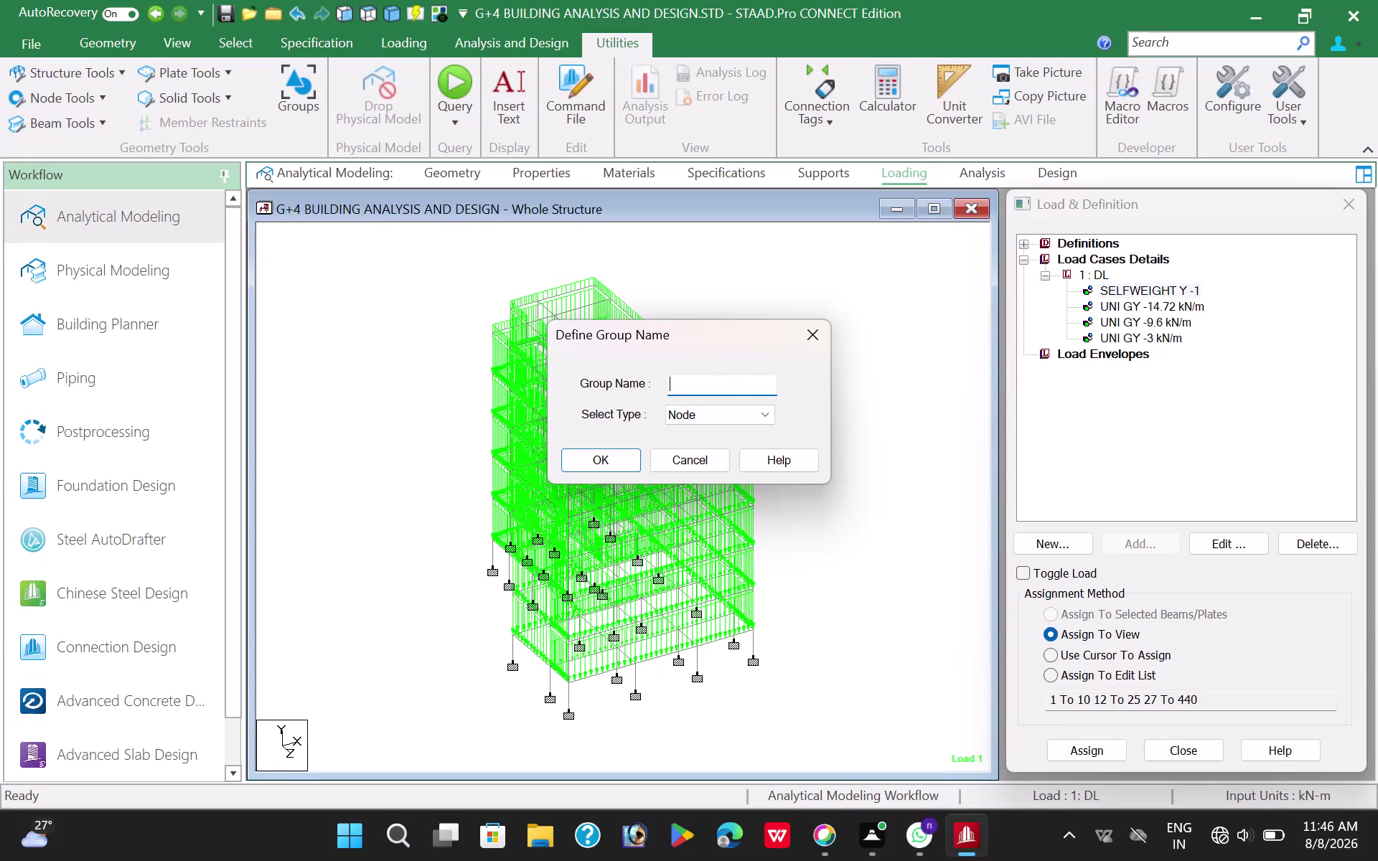
Name the new group 01OW-2DL-2LL, set its type to Floor, and confirm.
key(0)
key(1)
key(minus)
key(BackSpace)
text(OW)
key(minus)
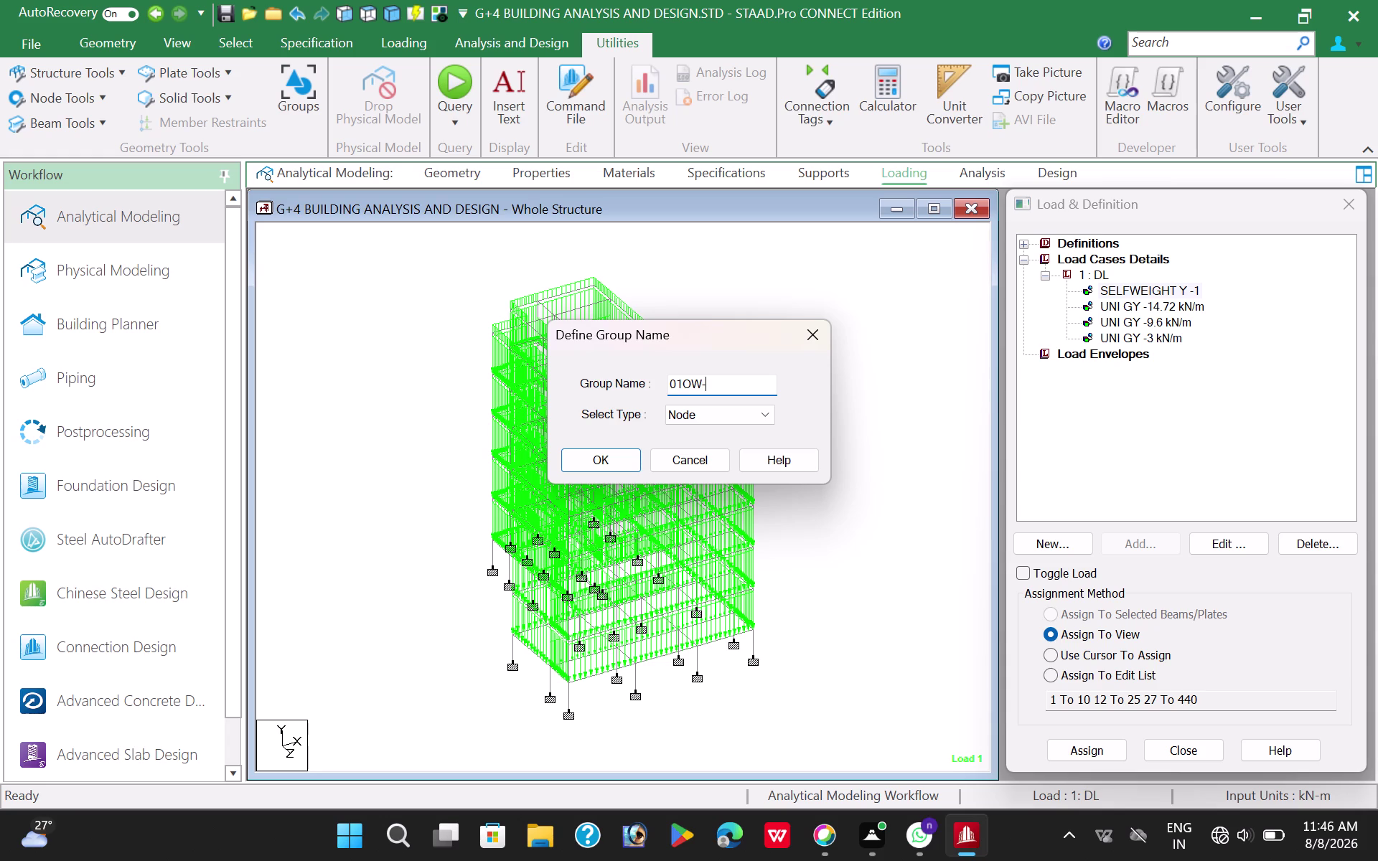
text(2D)
text(L)
key(minus)
text(2L)
text(L)
click(717, 411)
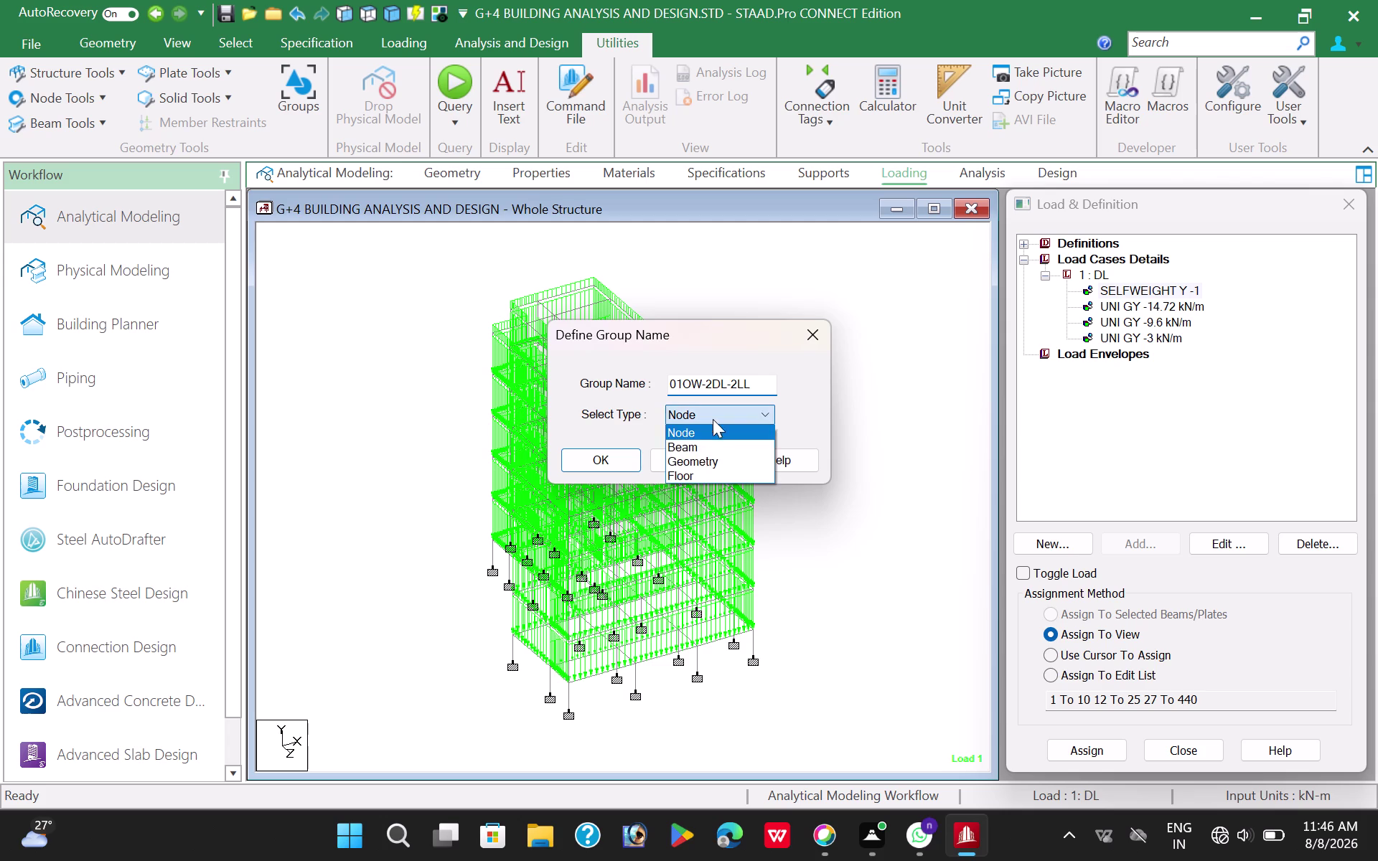
click(697, 476)
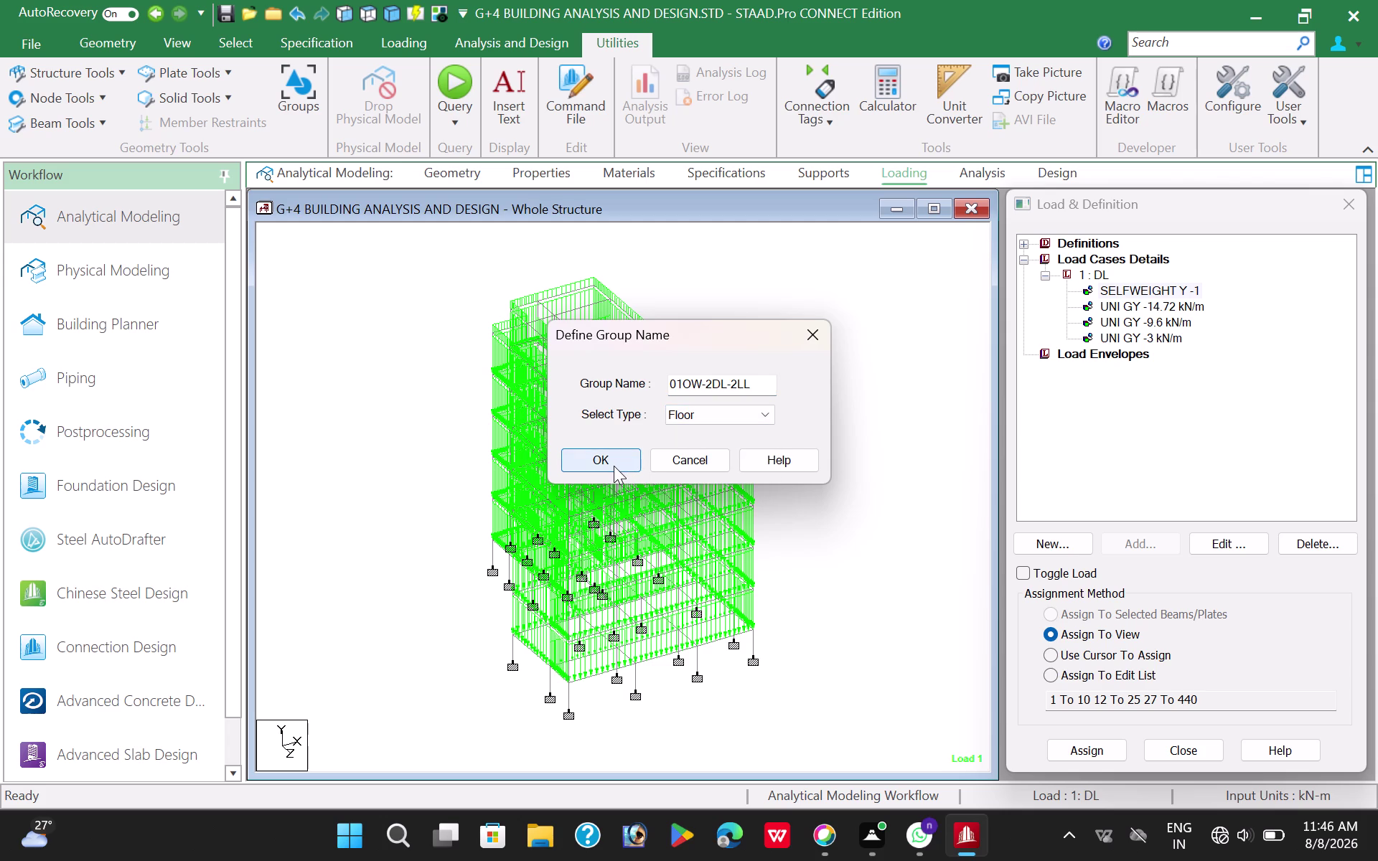
click(614, 466)
Create another group and enter the name 01TW-2DL-2LL.
click(527, 290)
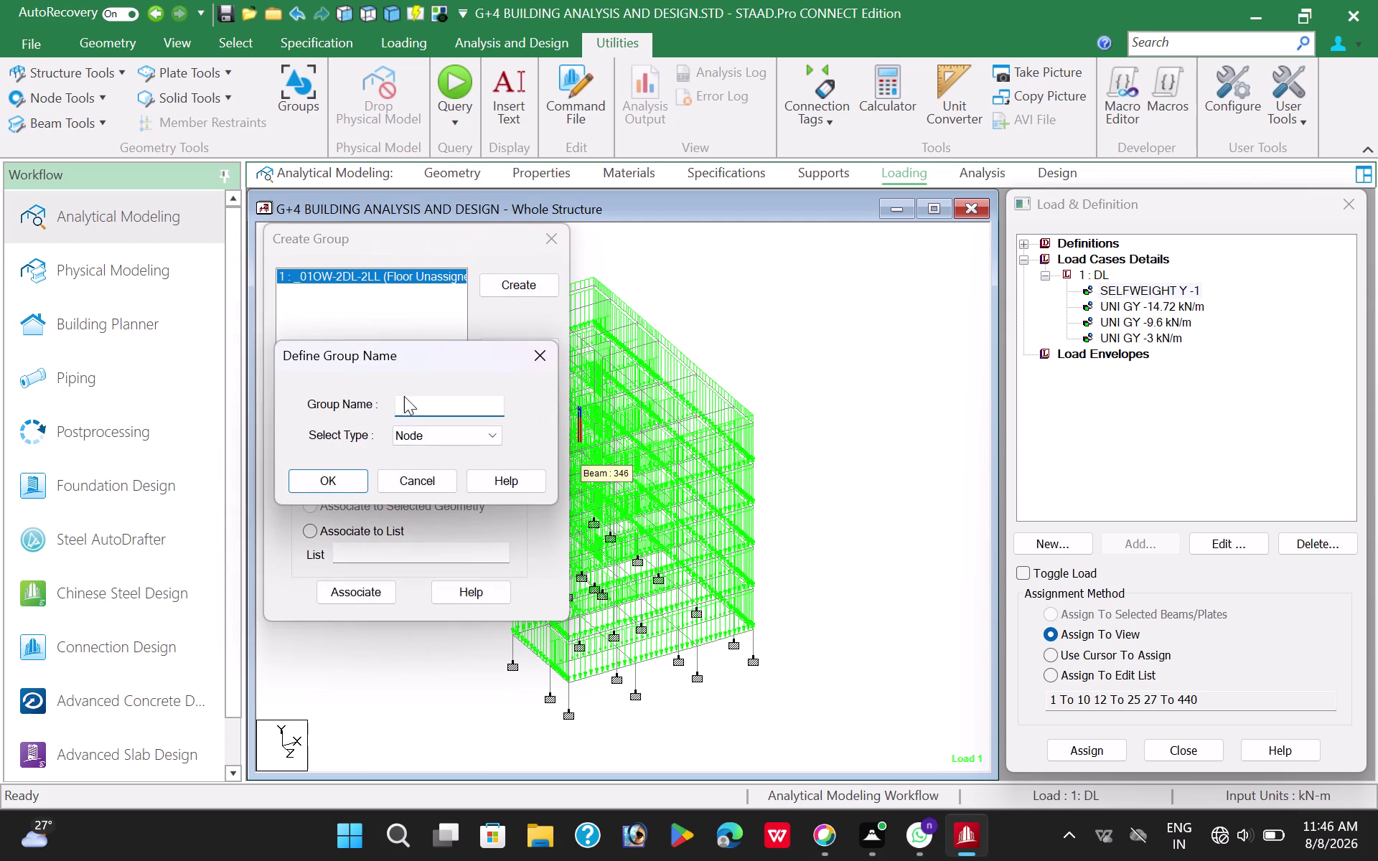
click(435, 404)
text(01)
key(t)
key(w)
key(minus)
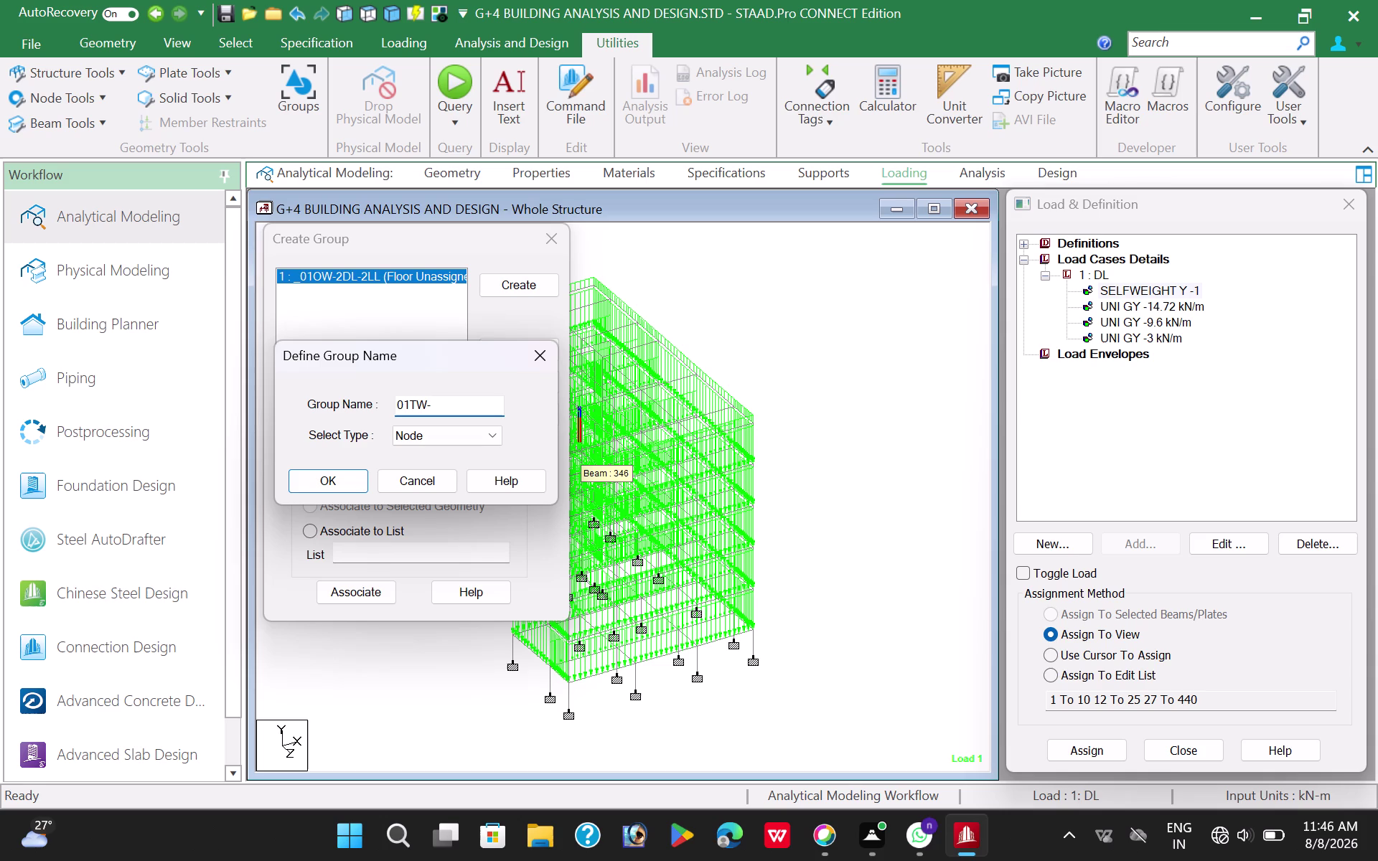
text(2DL)
text(-2LL)
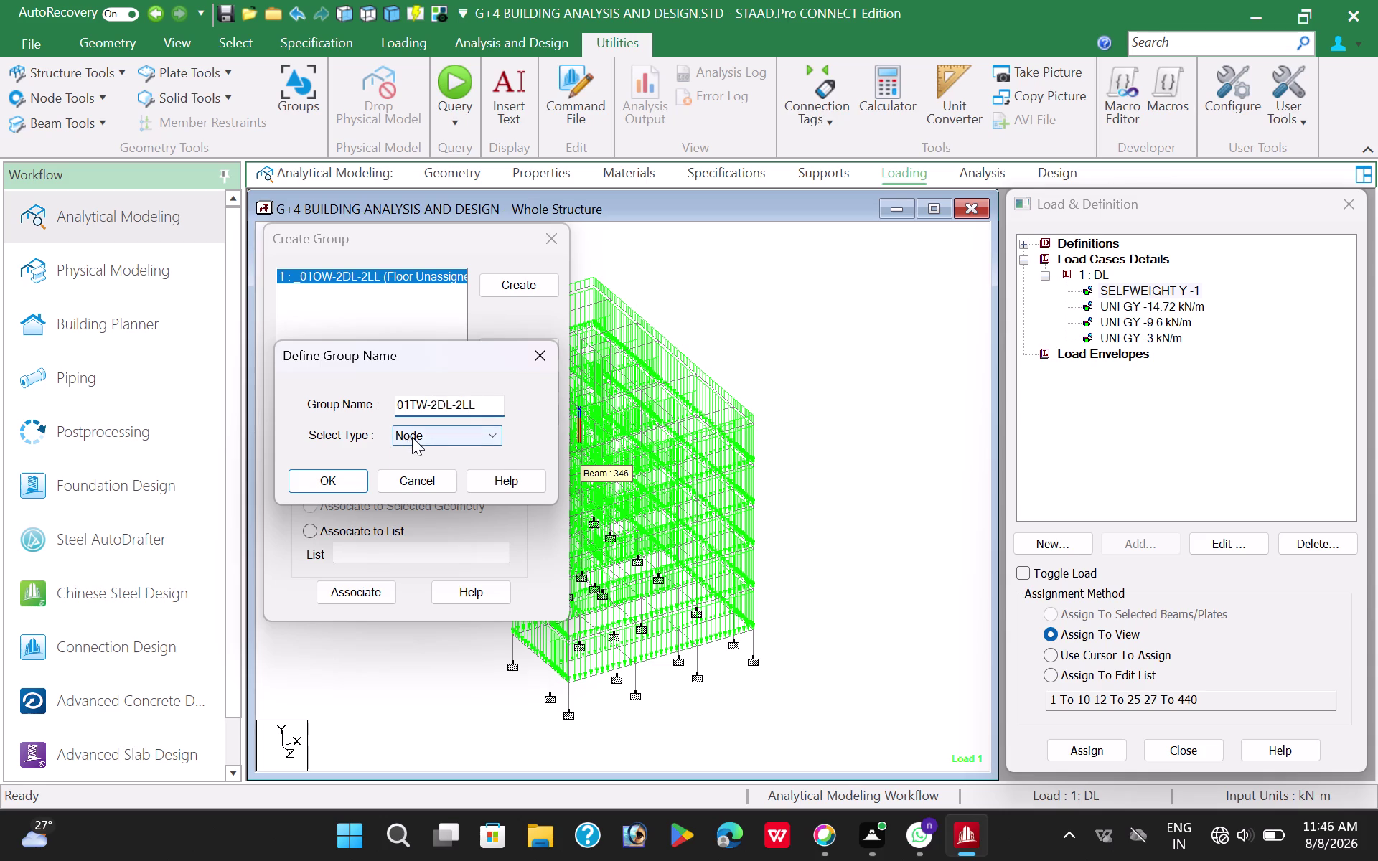
Set the 01TW-2DL-2LL group type to Floor, confirm, and start a third group.
click(412, 437)
click(410, 491)
click(344, 478)
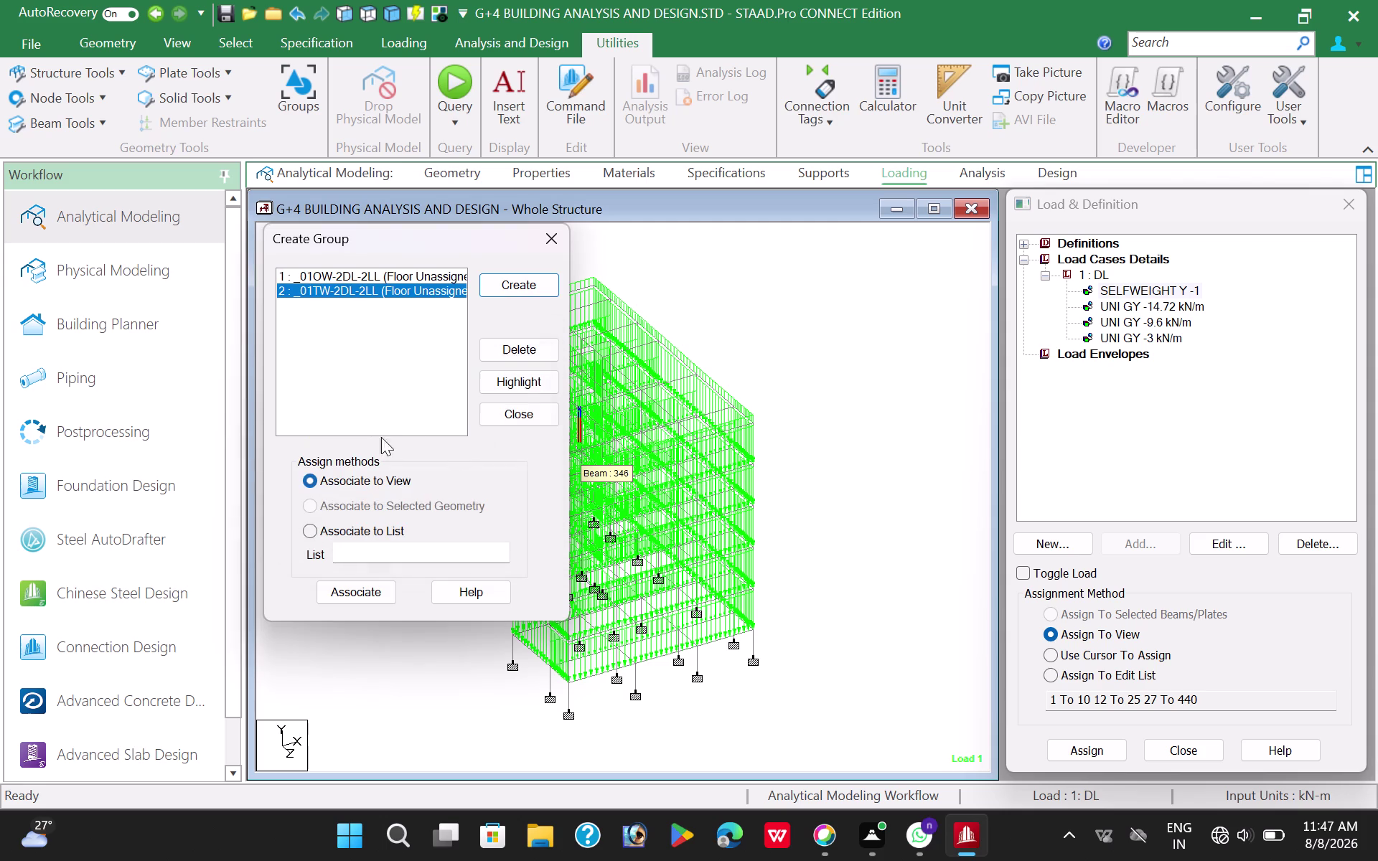
click(506, 285)
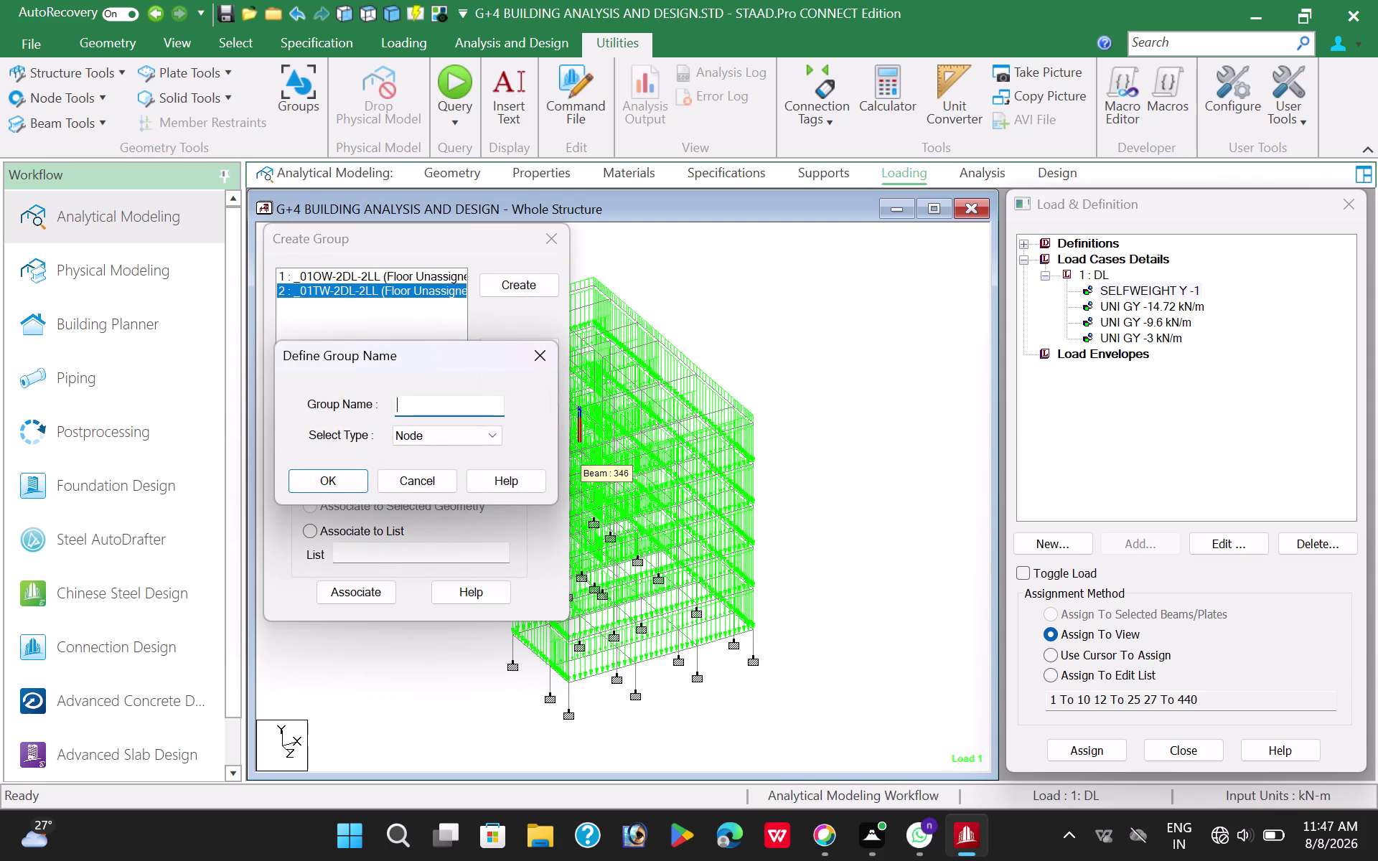
click(432, 409)
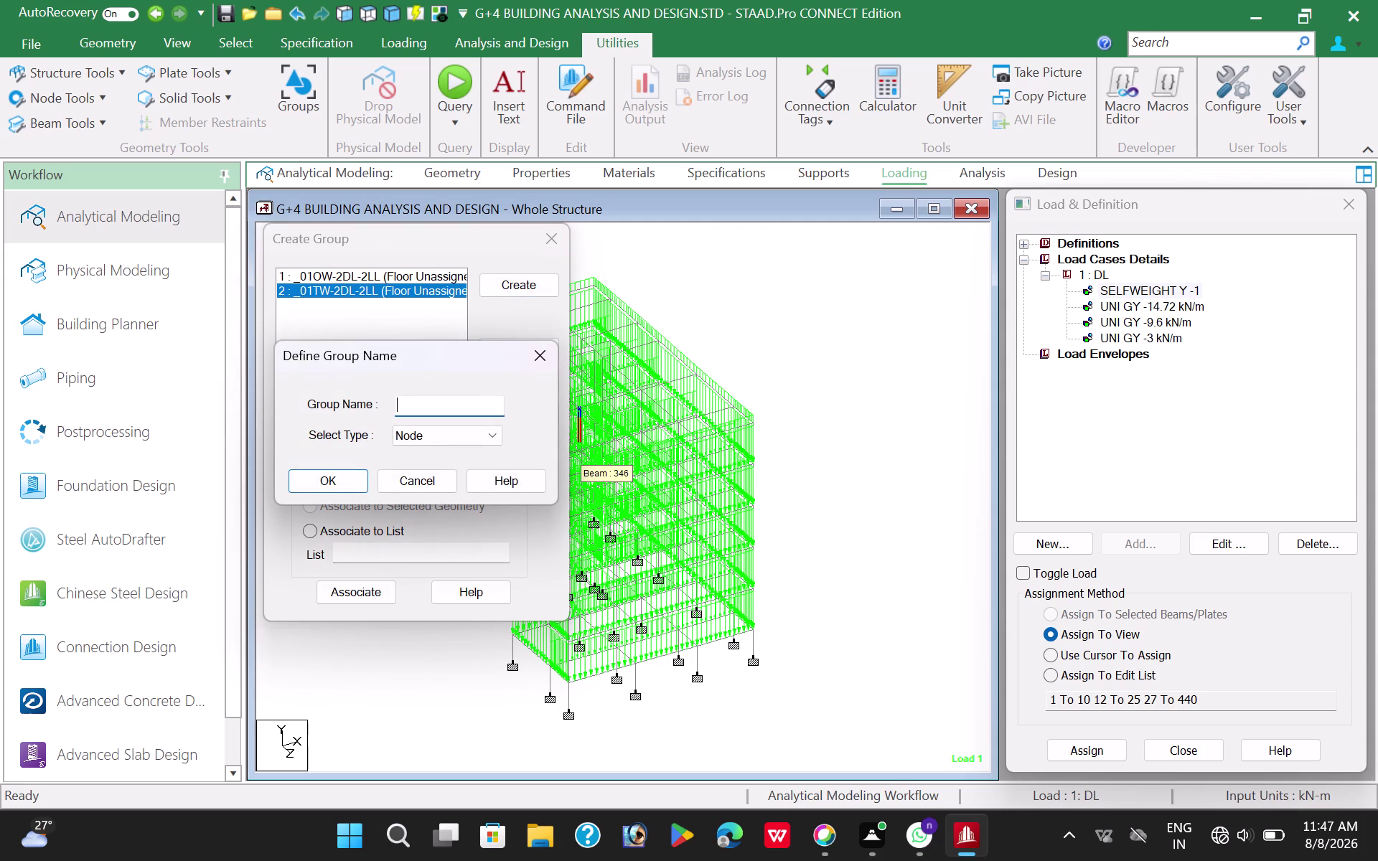